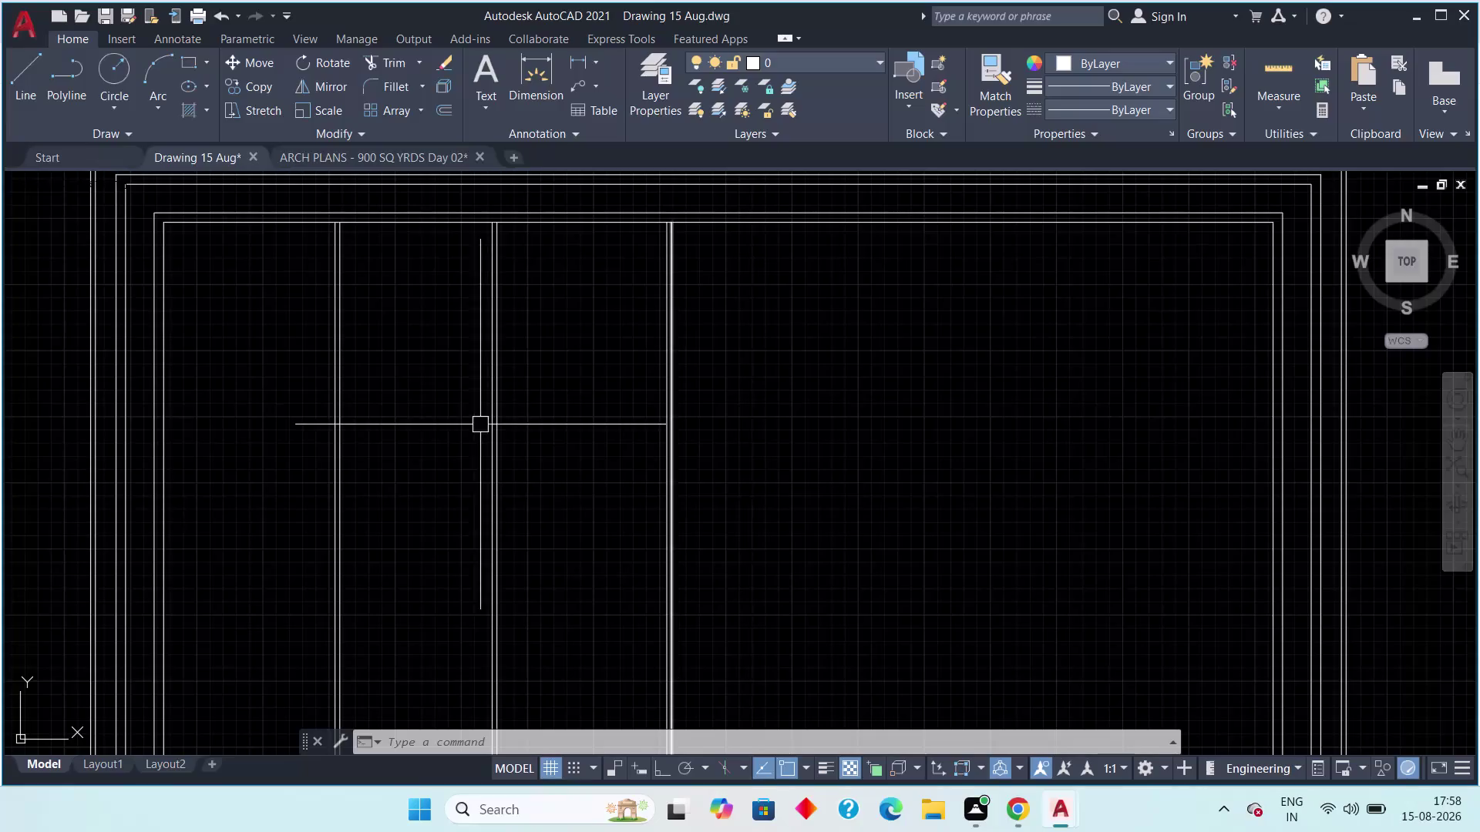
Look over the reference apartment floor plan to check its overall dimensions.
click(353, 154)
middle_drag(948, 441, 679, 475)
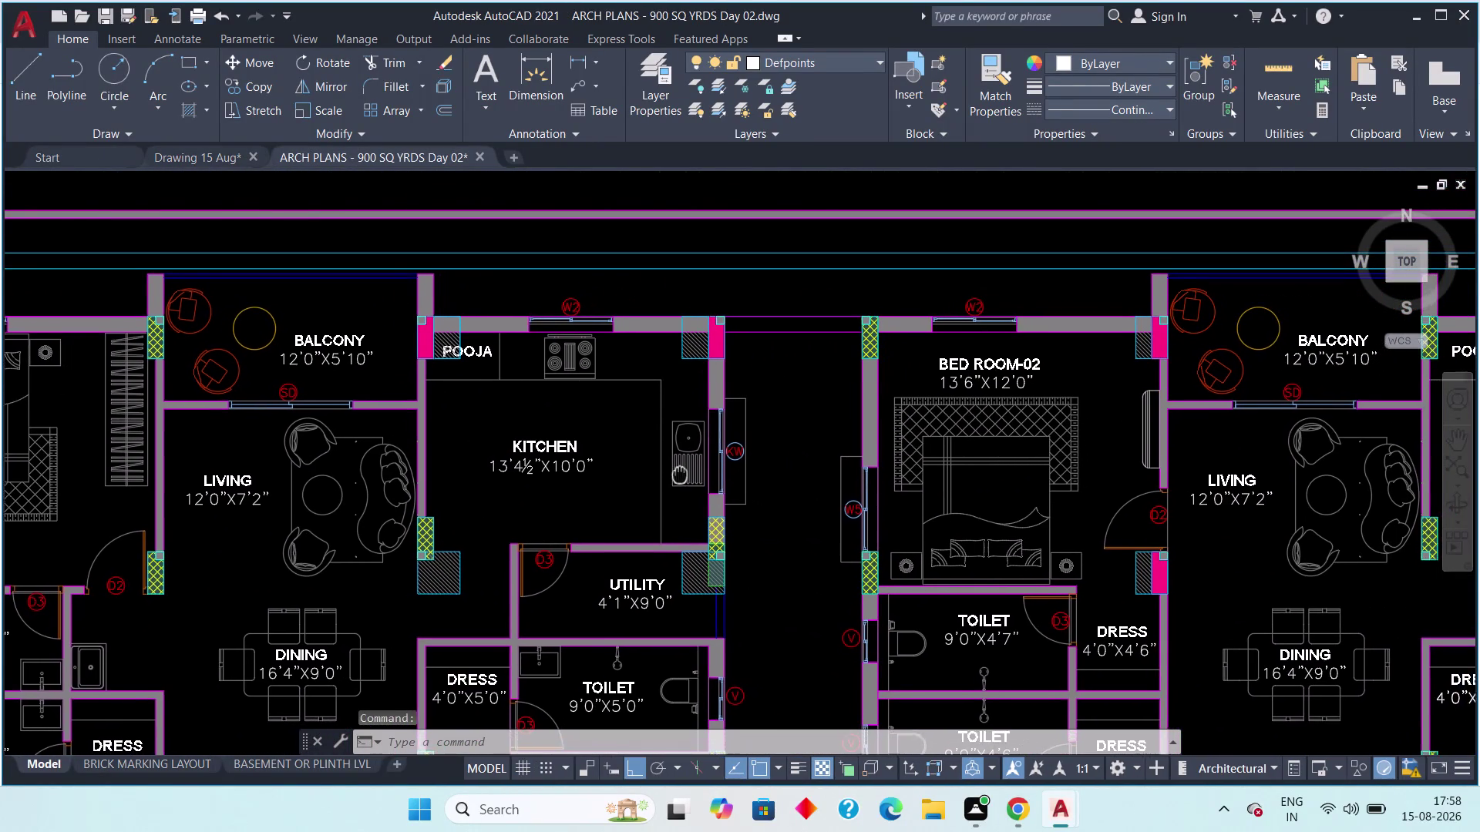
middle_drag(679, 474, 640, 478)
scroll(down, 3)
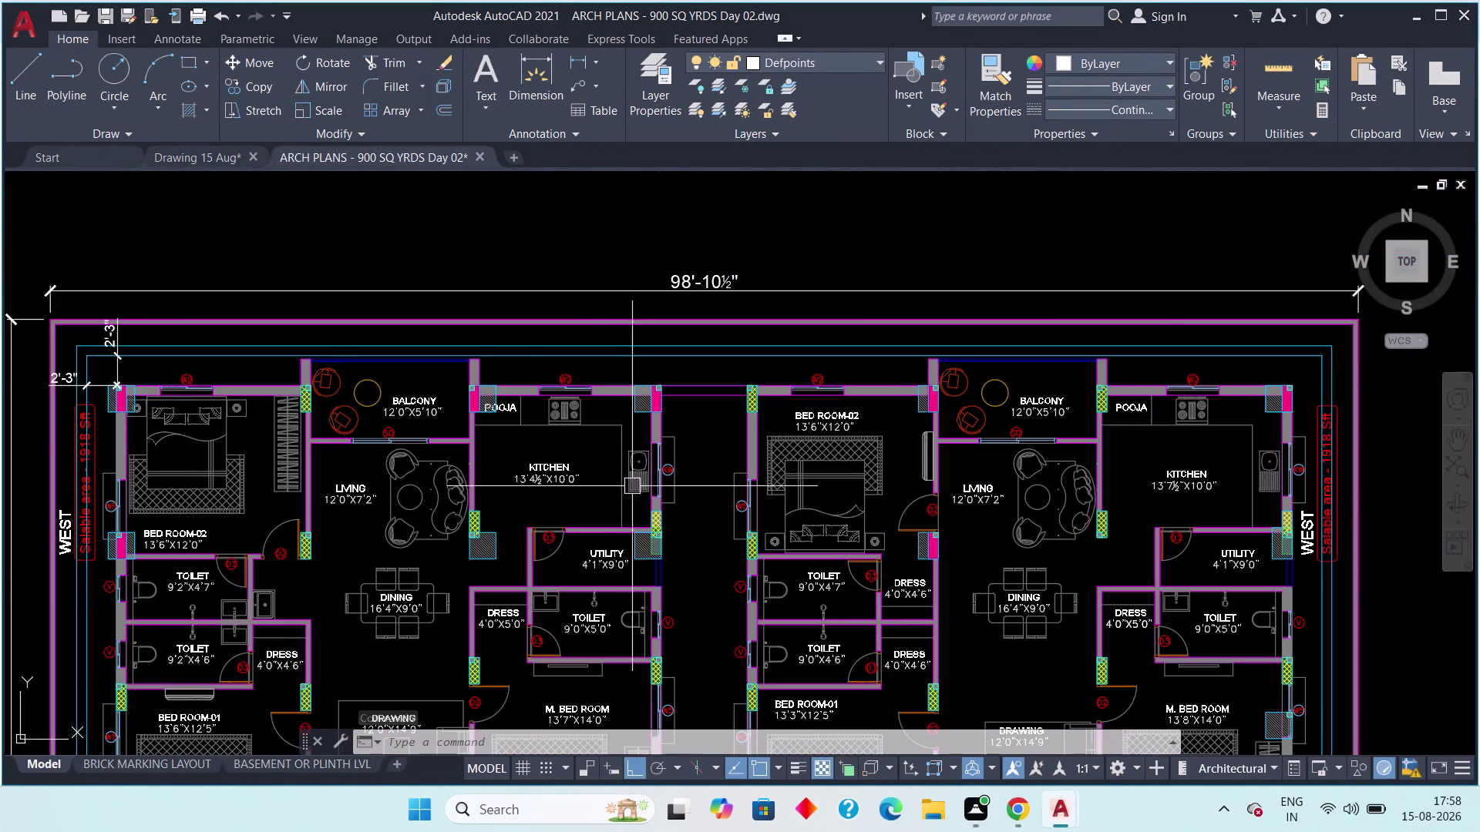
scroll(up, 3)
scroll(down, 3)
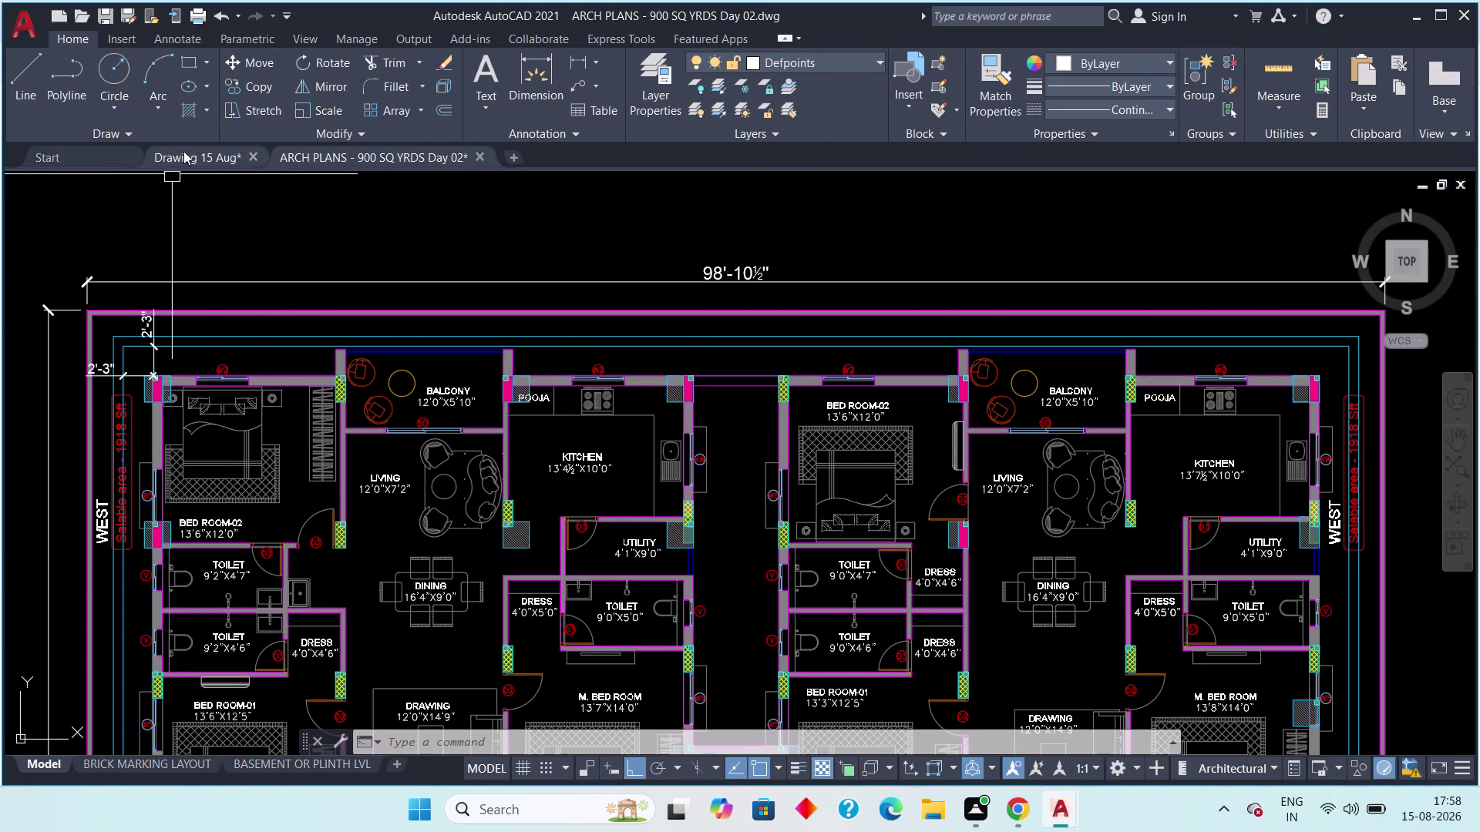
Back in the new drawing, erase the extra vertical wall line.
click(183, 151)
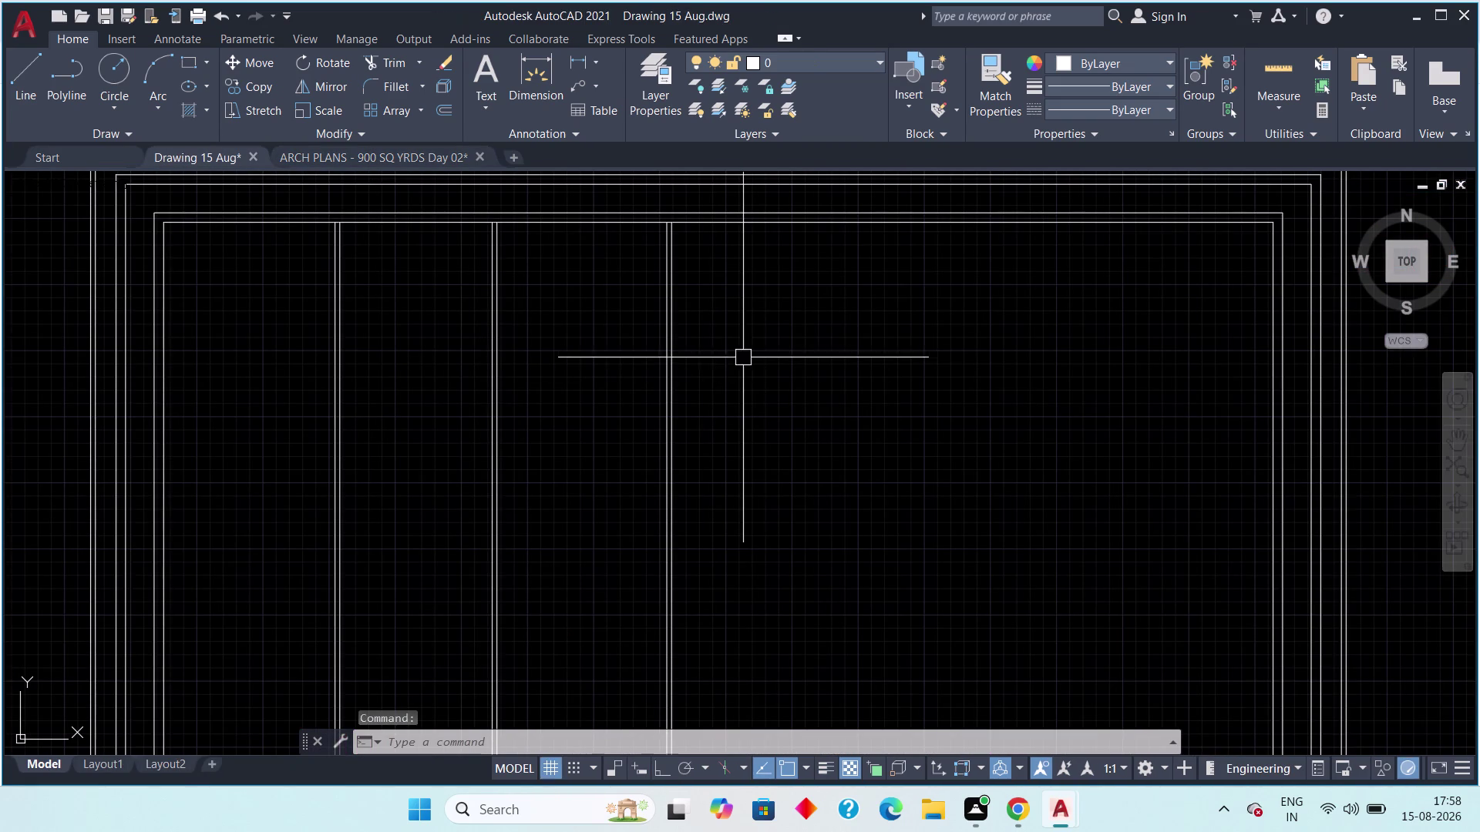
scroll(up, 3)
scroll(up, 3)
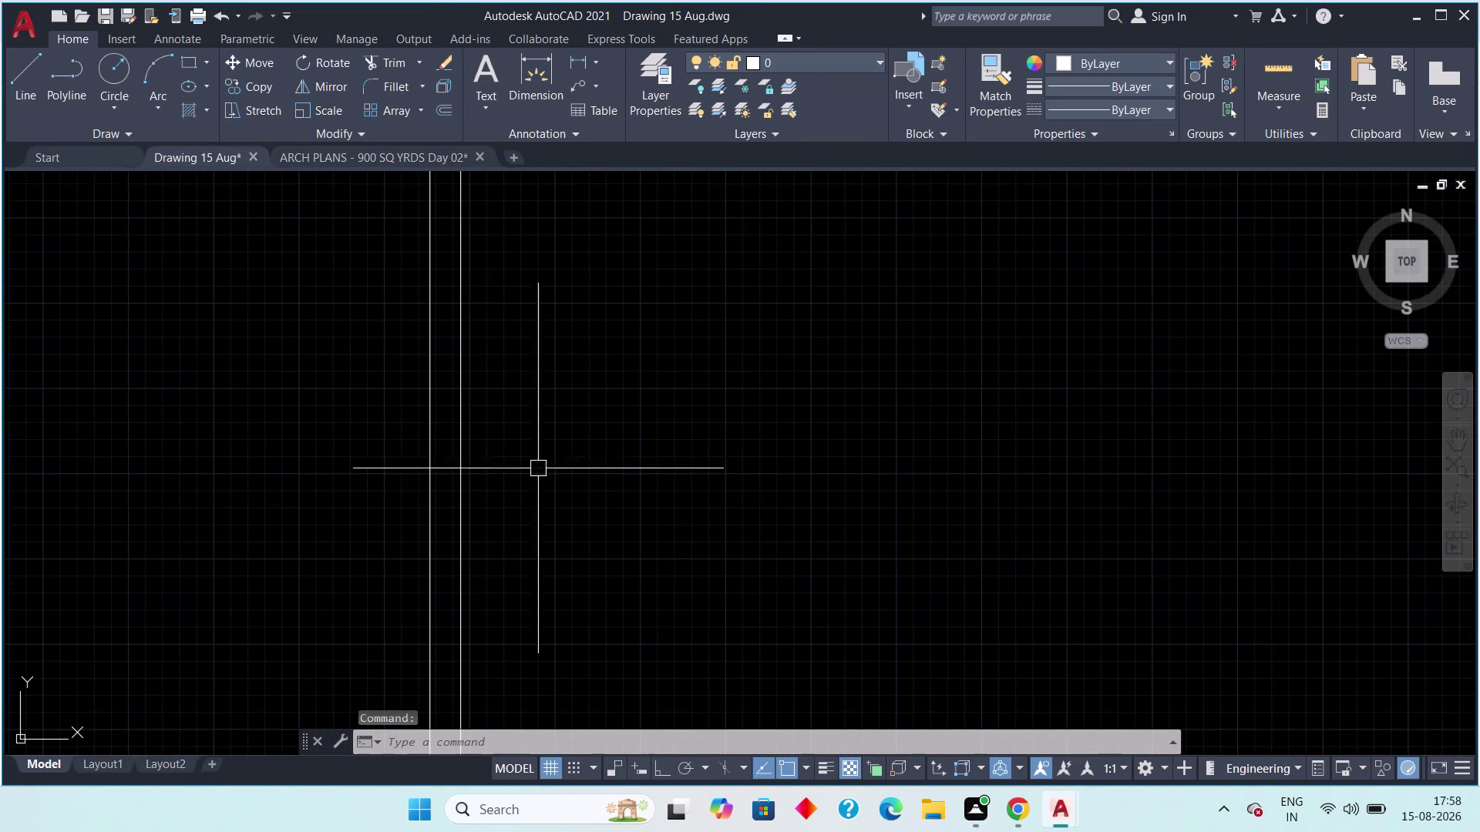
click(464, 496)
scroll(down, 3)
scroll(down, 3)
key(Delete)
scroll(down, 3)
middle_drag(601, 504, 643, 501)
key(Escape)
key(Escape)
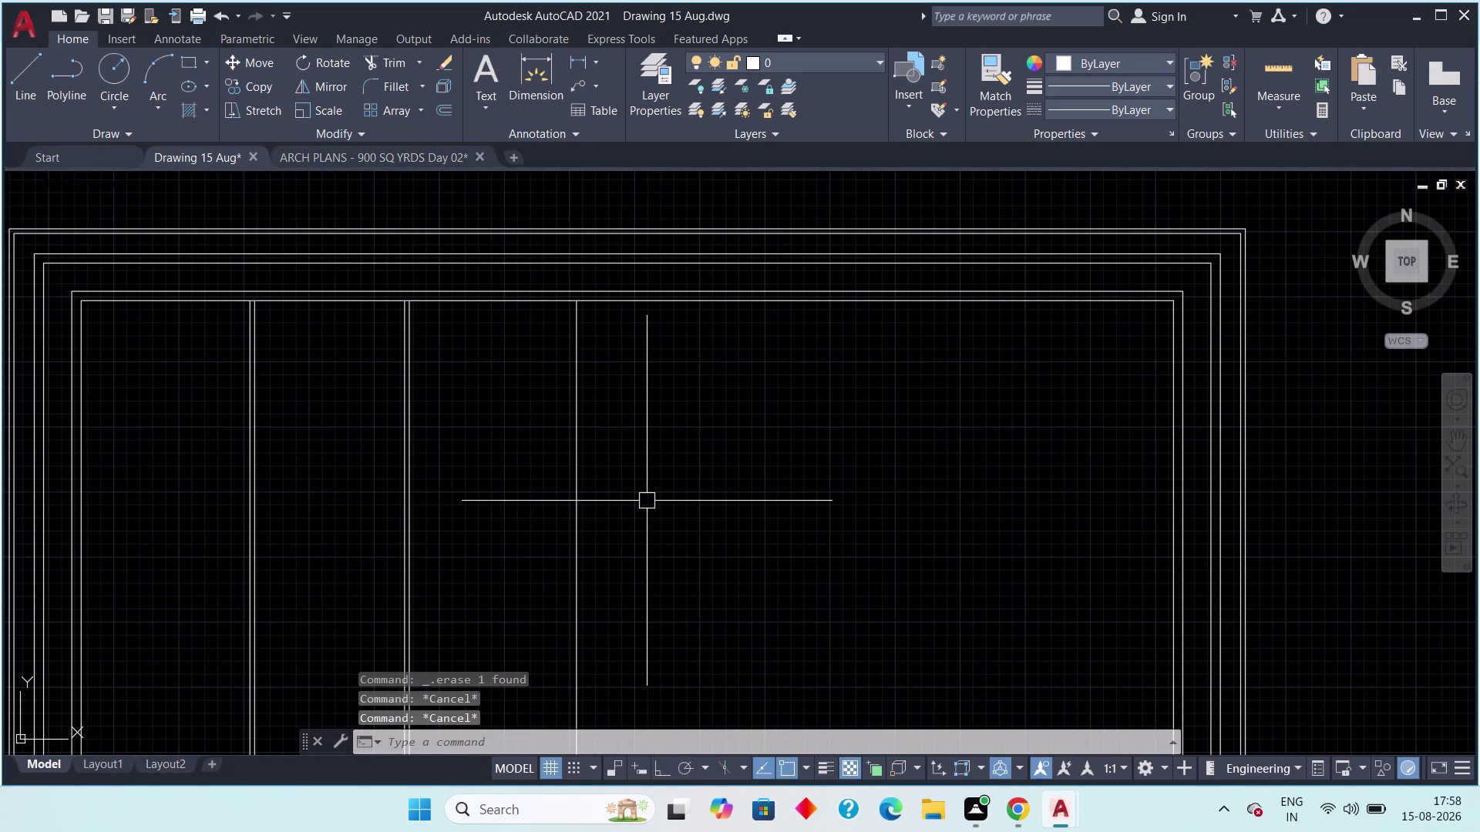
Offset the third interior vertical line 9" to its right with OFF.
text(off)
key(space)
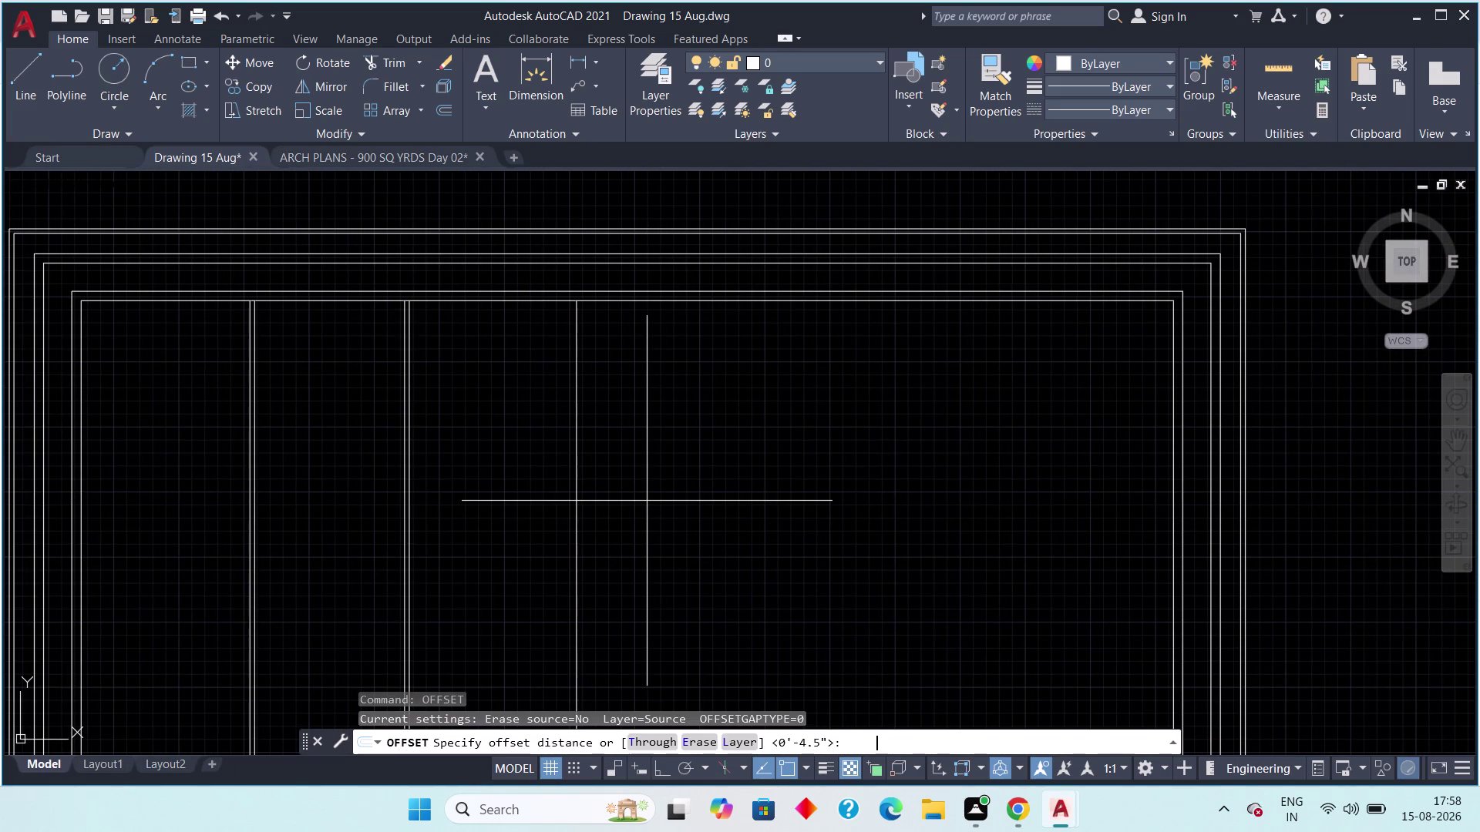
text(9")
key(space)
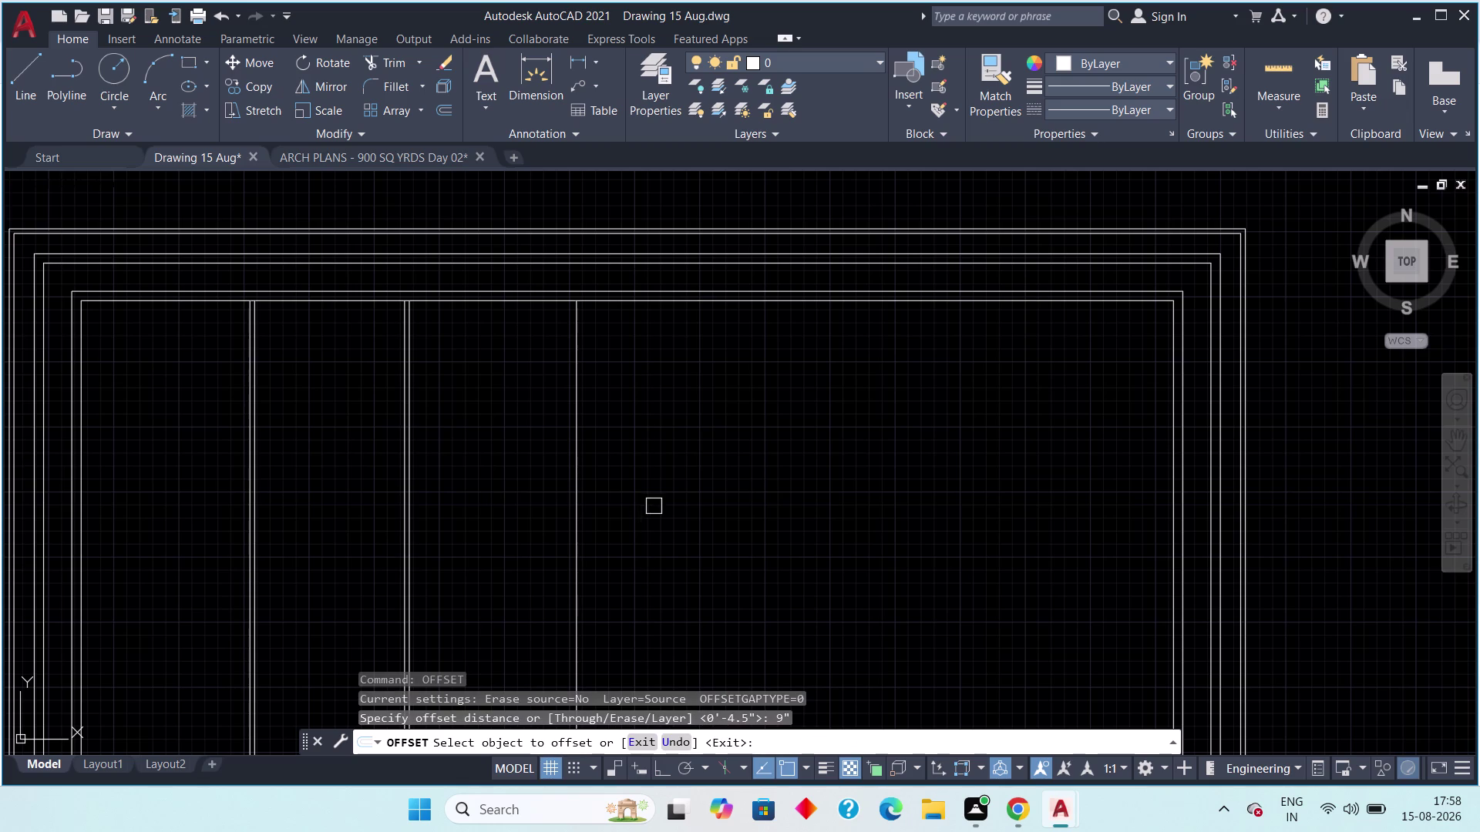
click(571, 545)
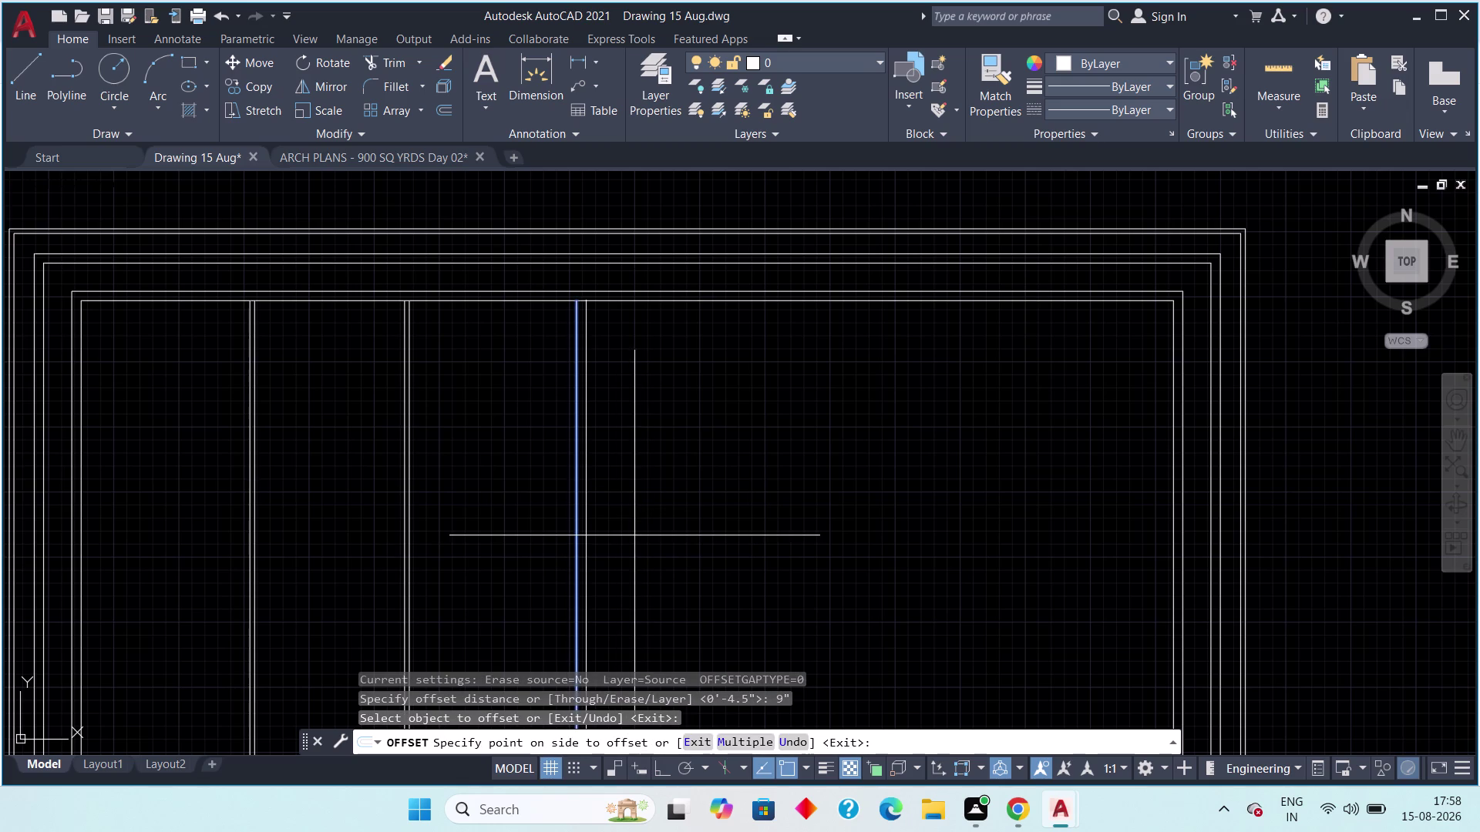
click(634, 536)
key(Escape)
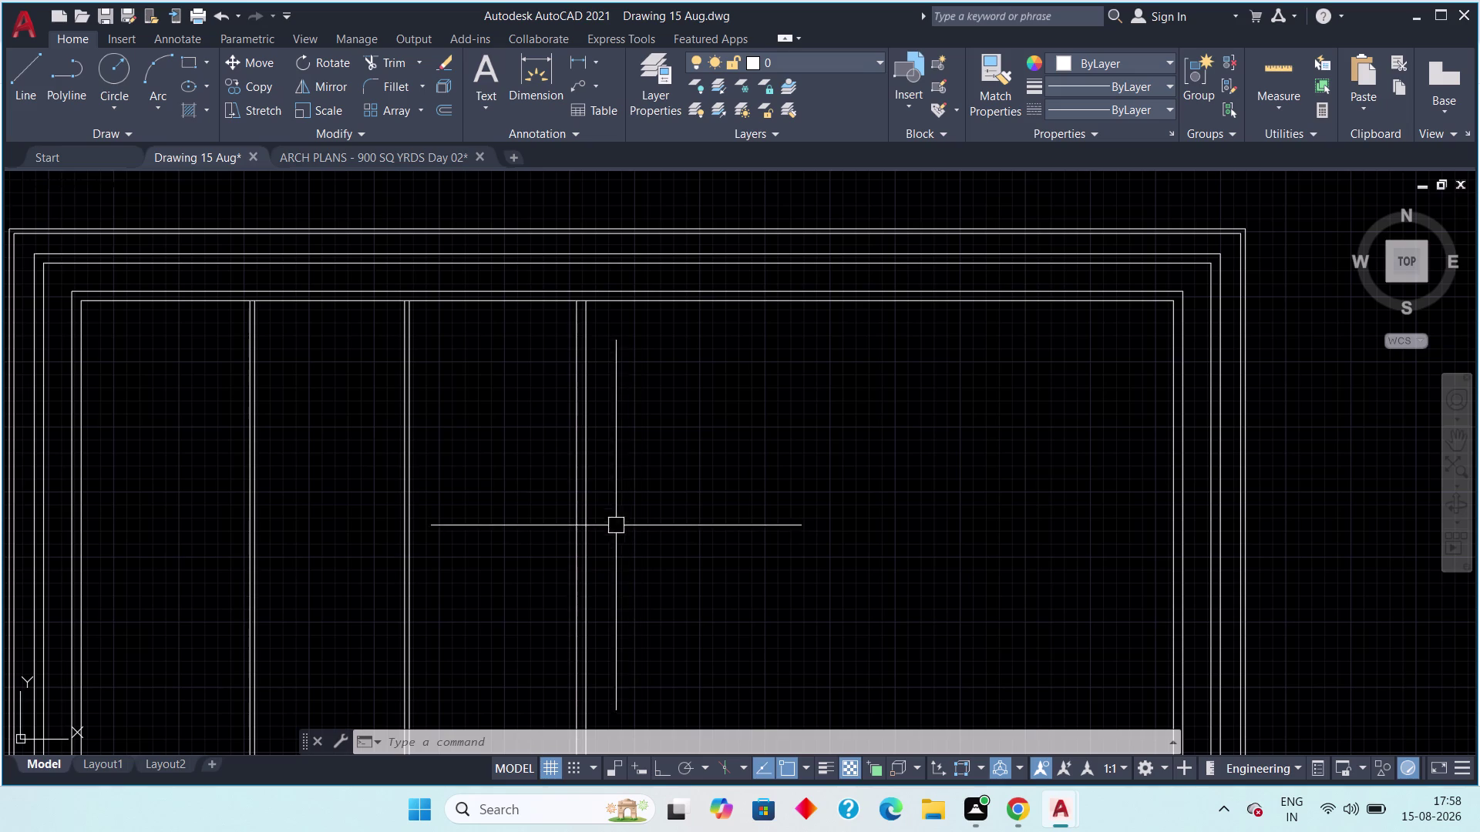
middle_drag(712, 413, 758, 438)
key(Escape)
key(Escape)
key(Escape)
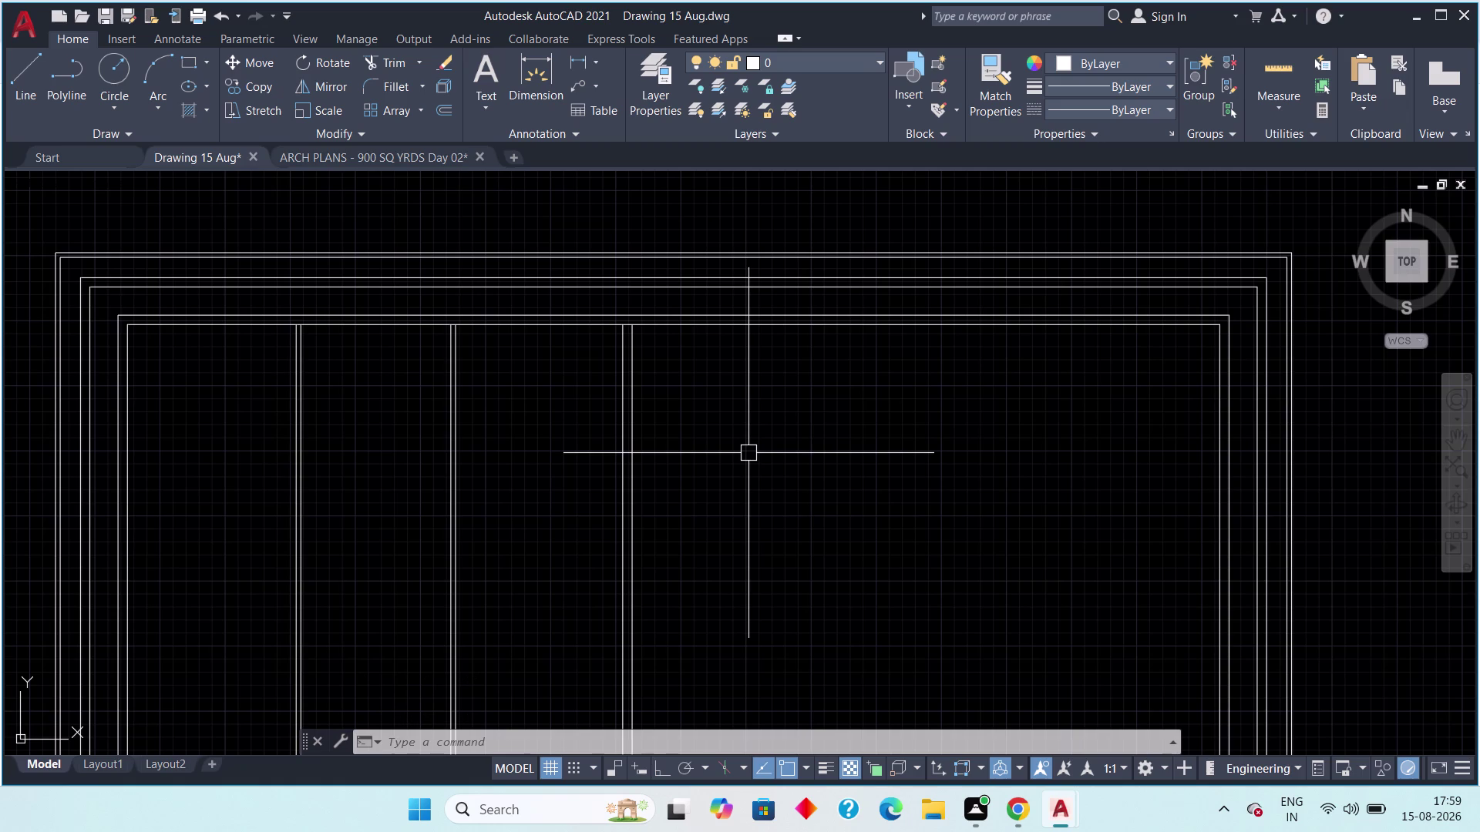
middle_drag(735, 526, 664, 492)
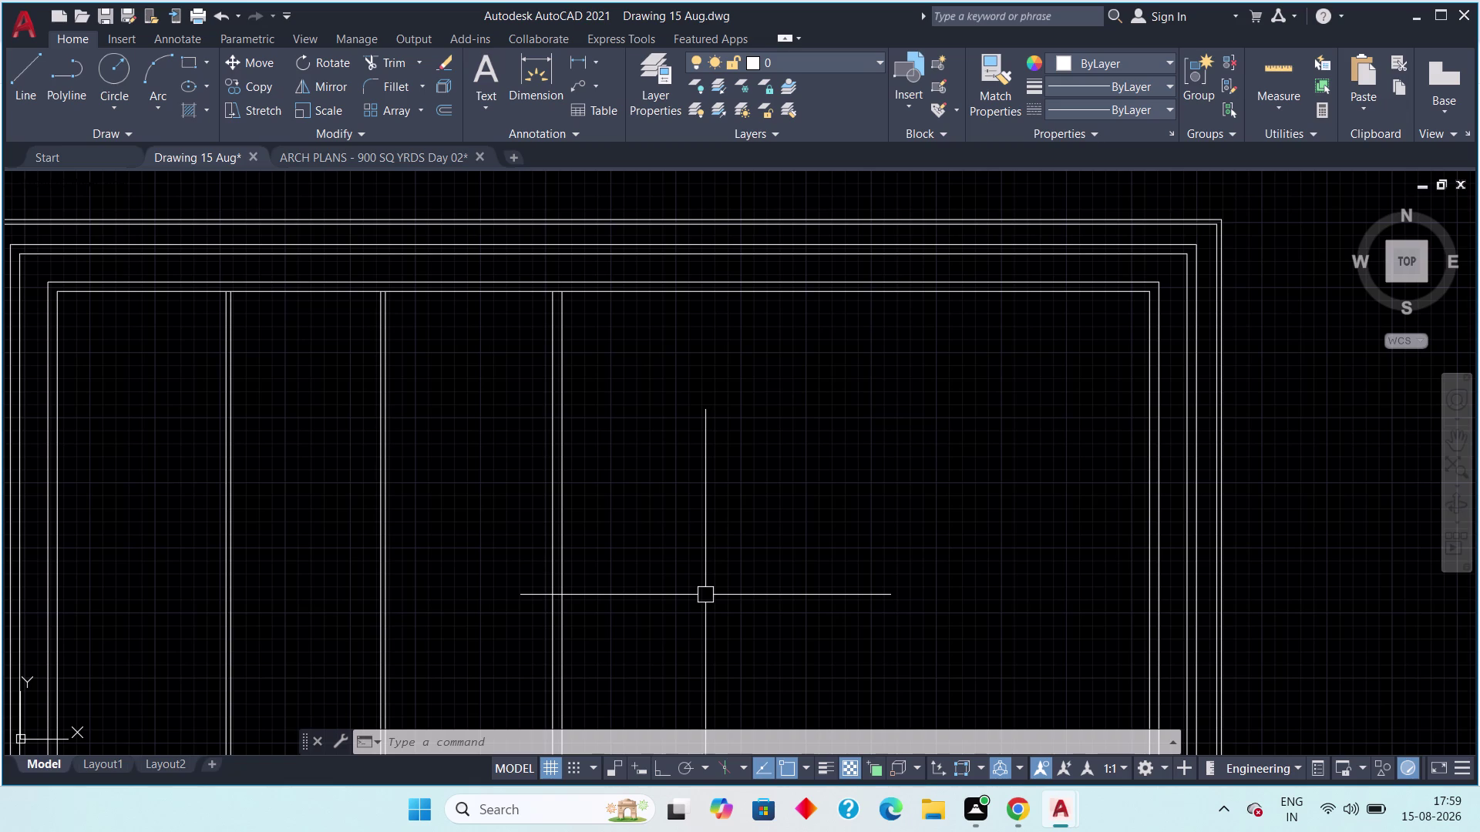
scroll(down, 3)
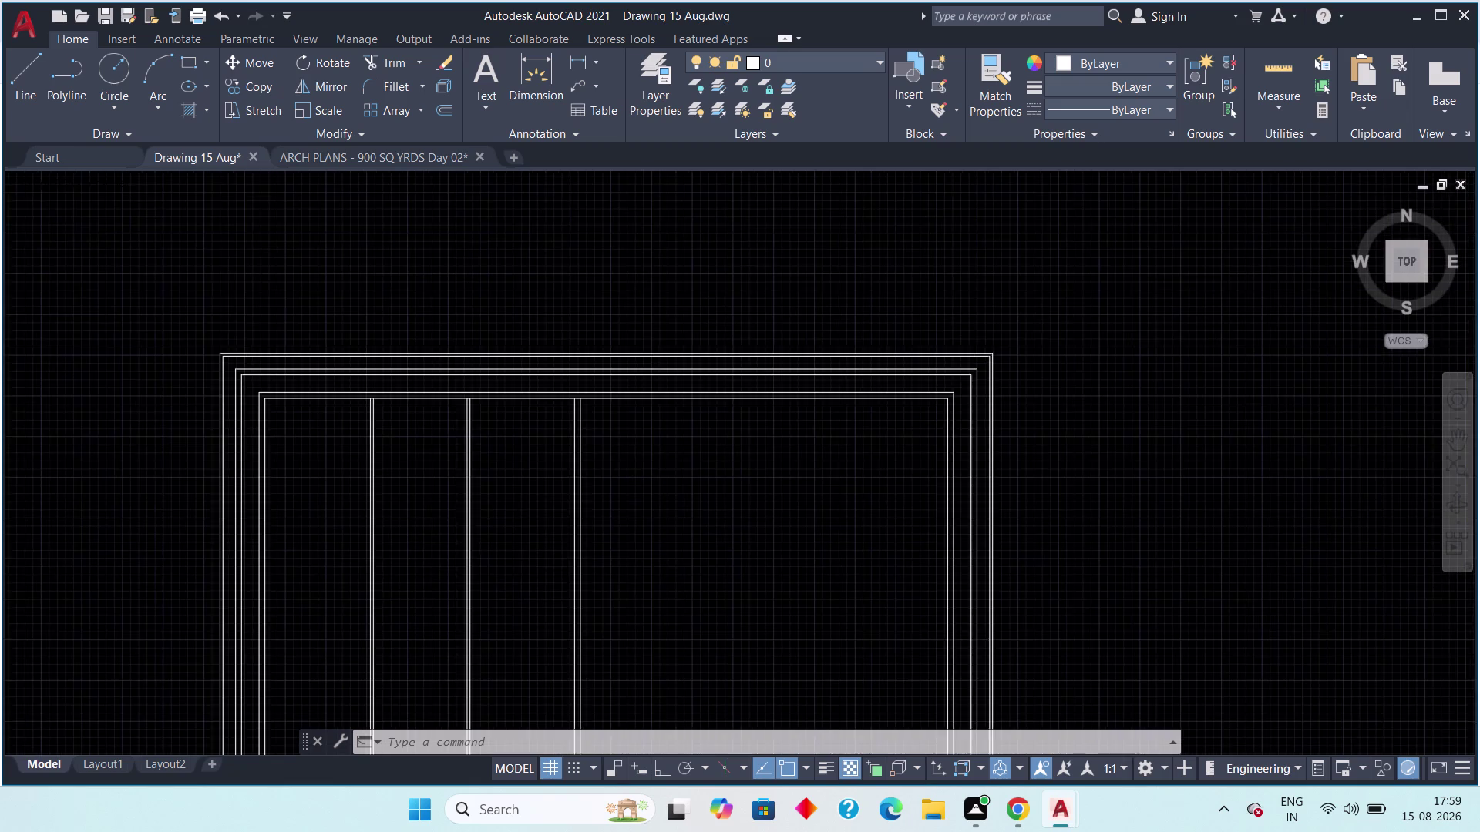
middle_drag(605, 576, 511, 580)
scroll(up, 3)
middle_drag(503, 587, 550, 613)
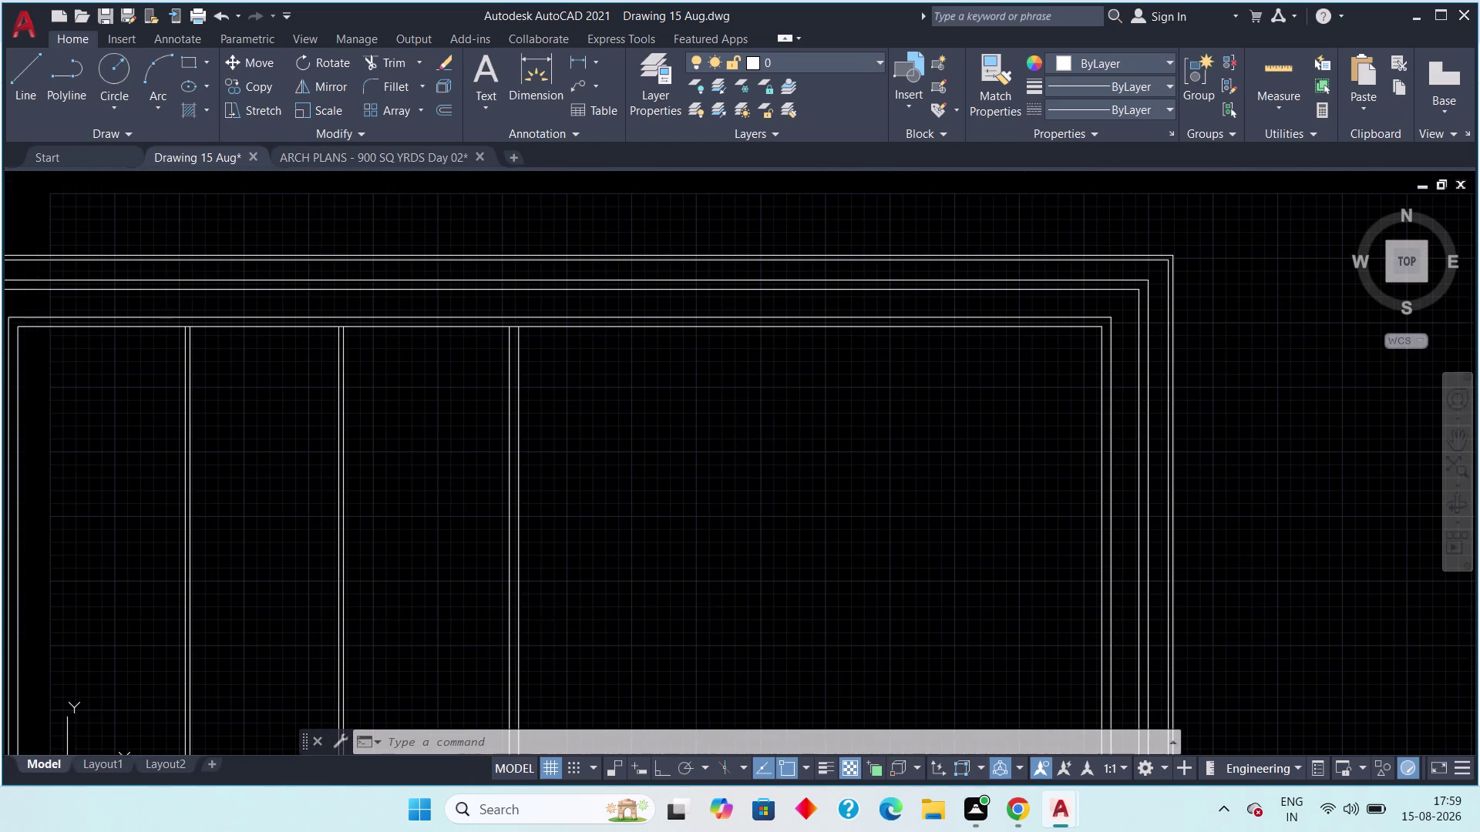